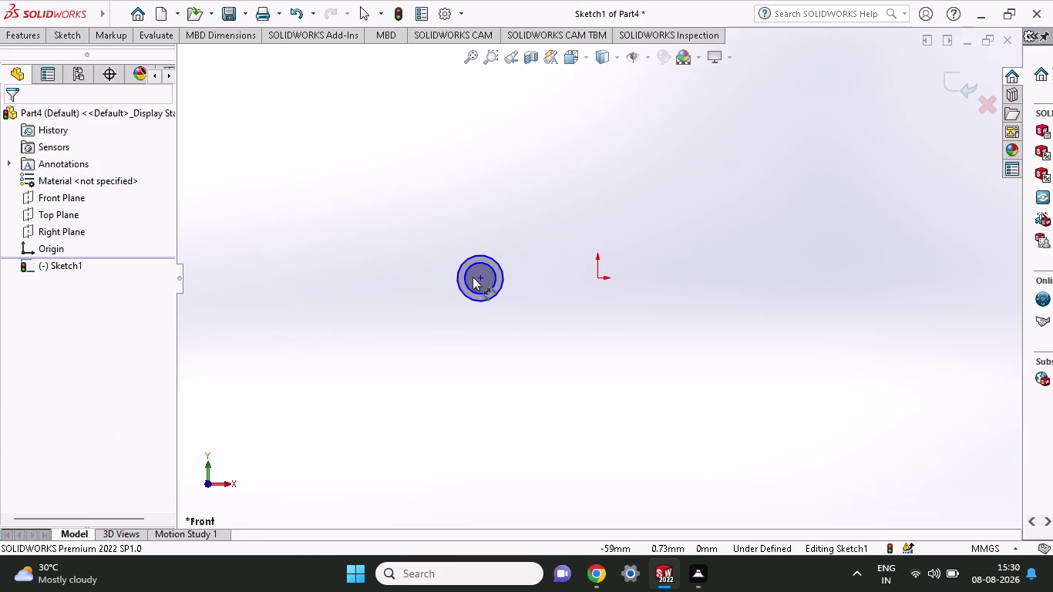
Use Smart Dimension to set the outer circle to 8 mm diameter and the inner circle to 4 mm.
click(486, 298)
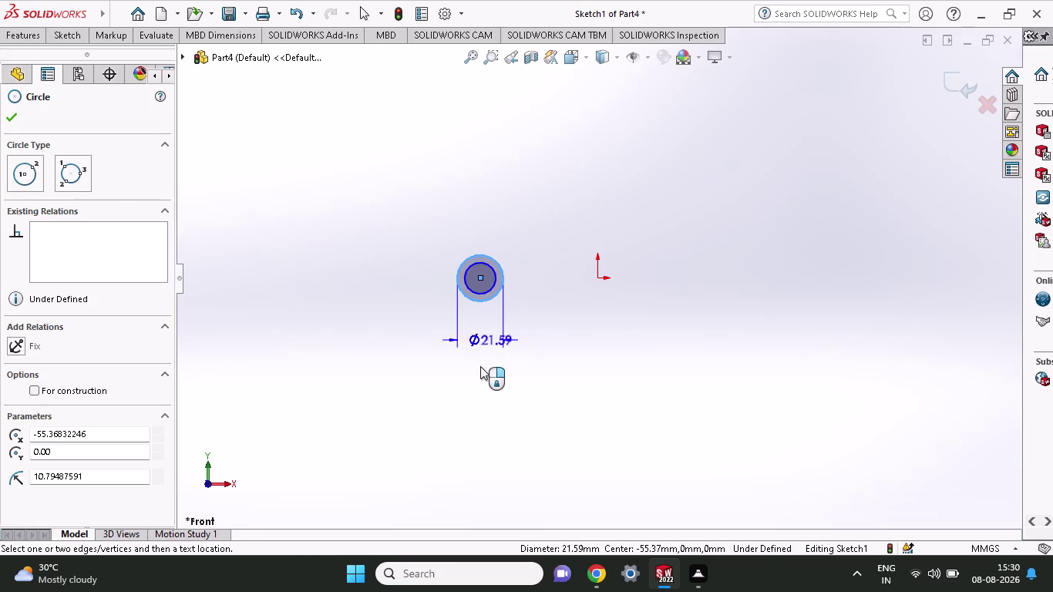
click(478, 438)
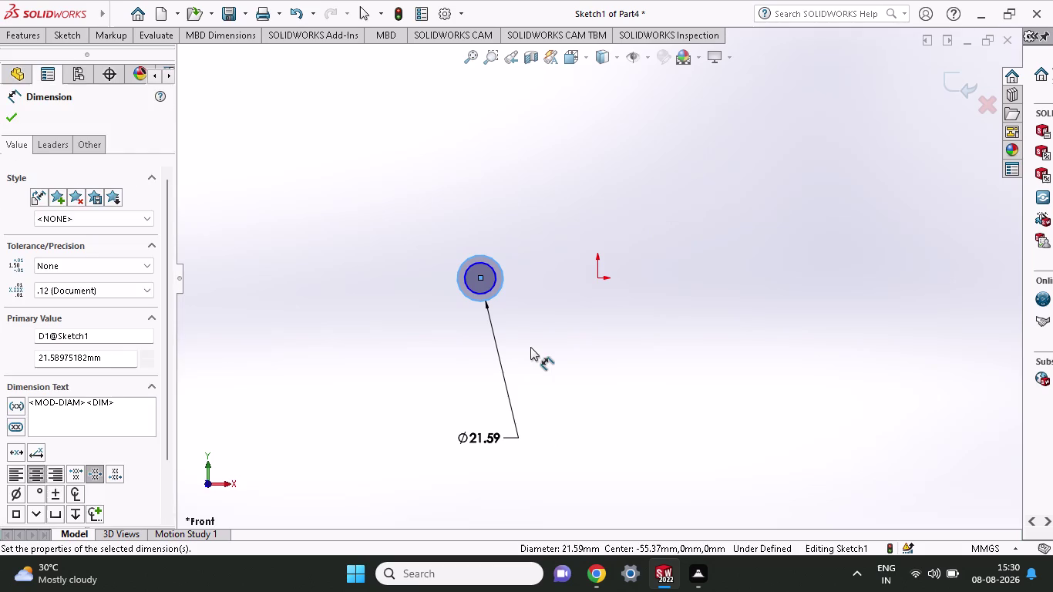
key(8)
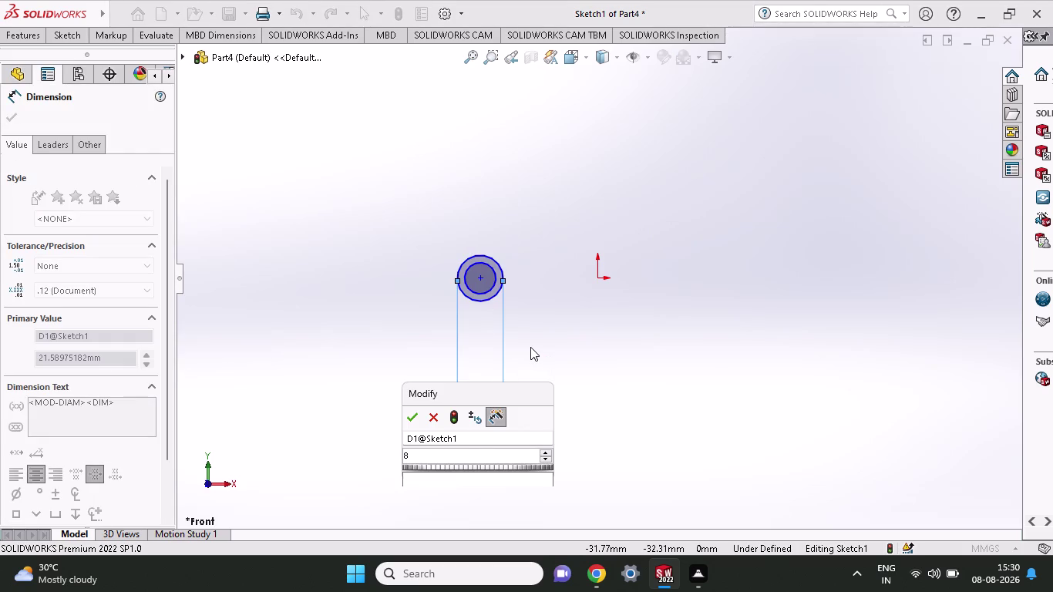
click(409, 420)
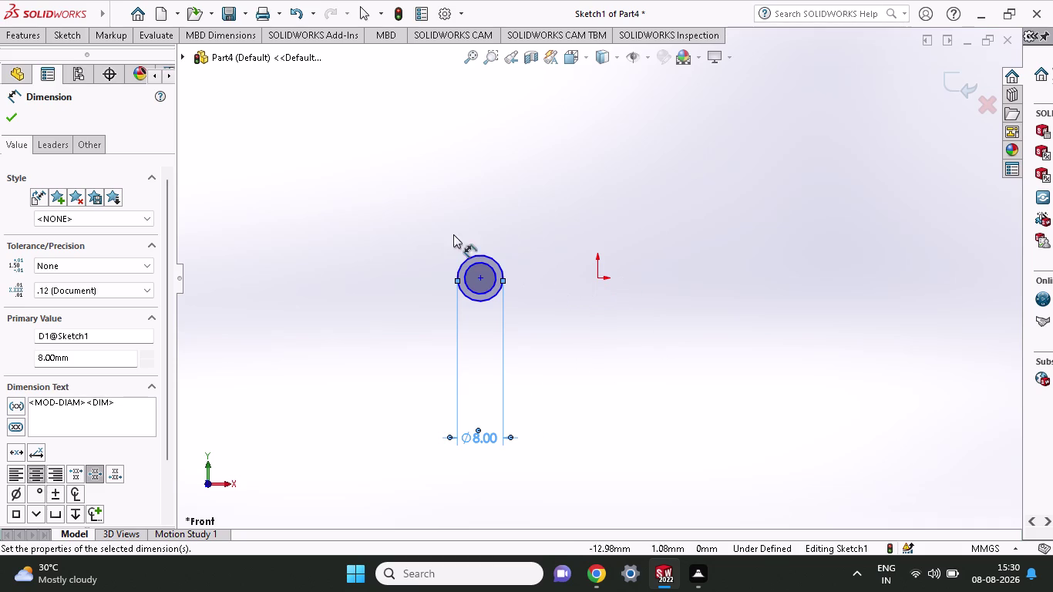
click(486, 289)
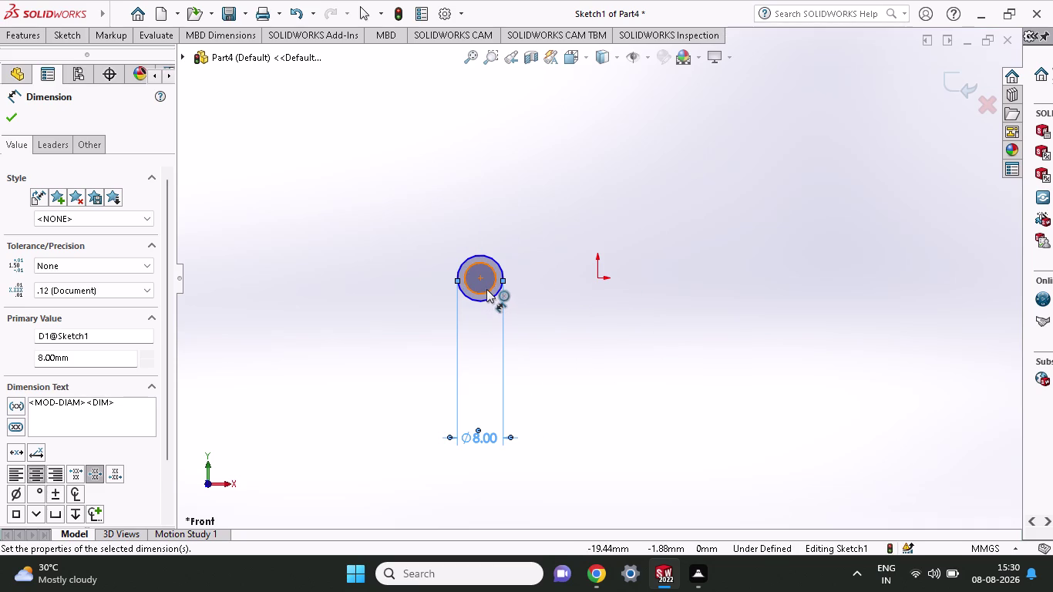
click(492, 479)
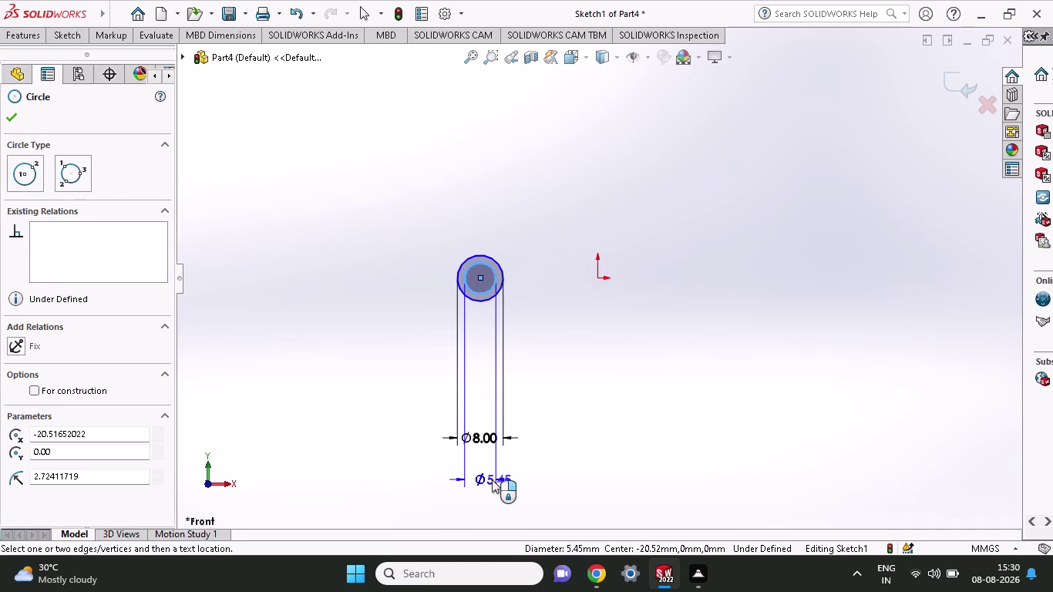
key(4)
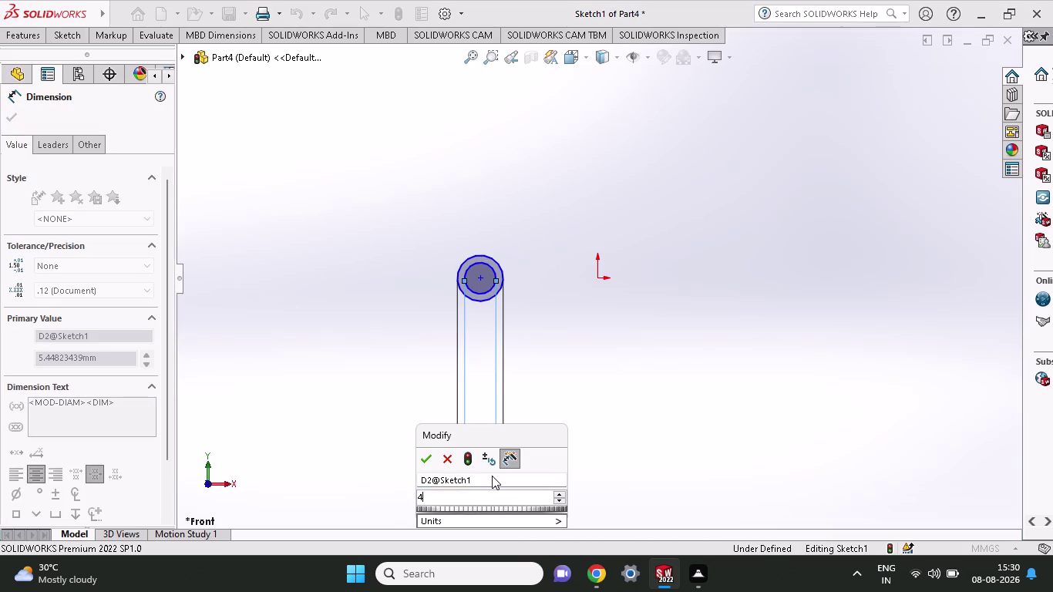
click(429, 459)
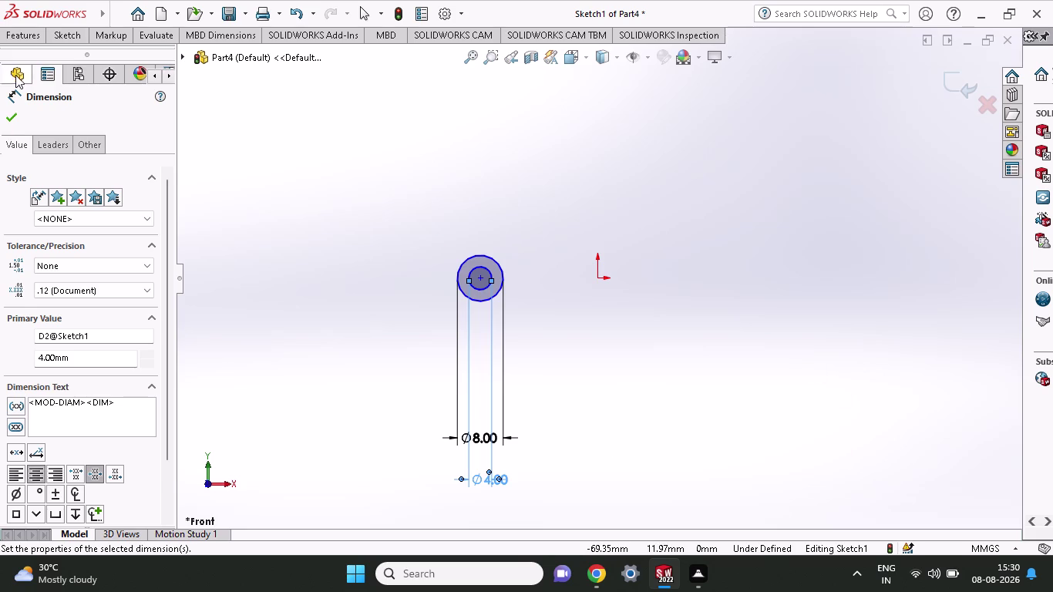
click(76, 36)
click(119, 56)
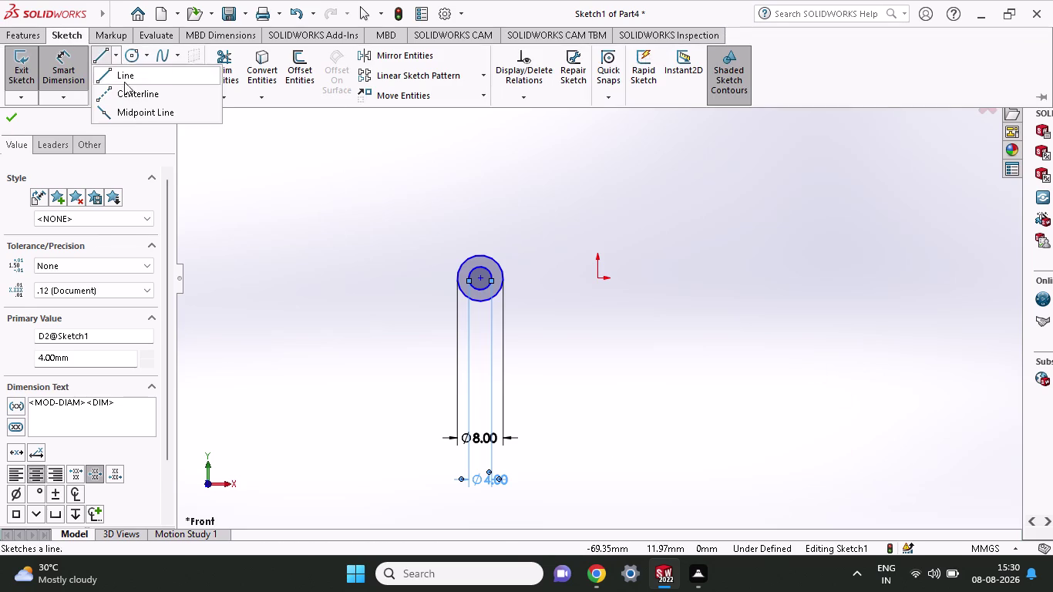
Draw a horizontal centerline from the origin, left past the circles, then far right.
click(127, 87)
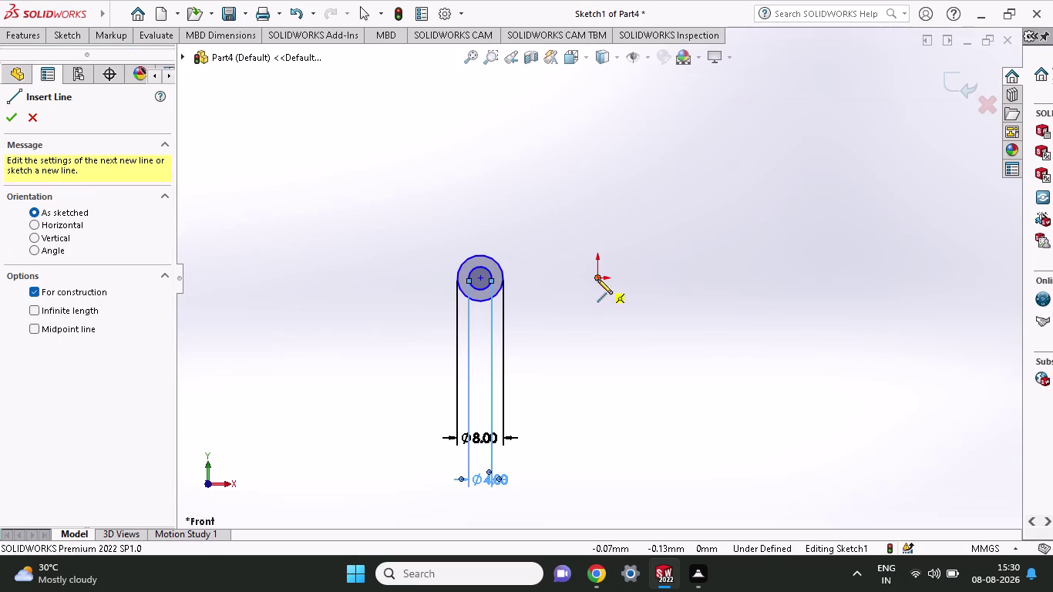
click(598, 279)
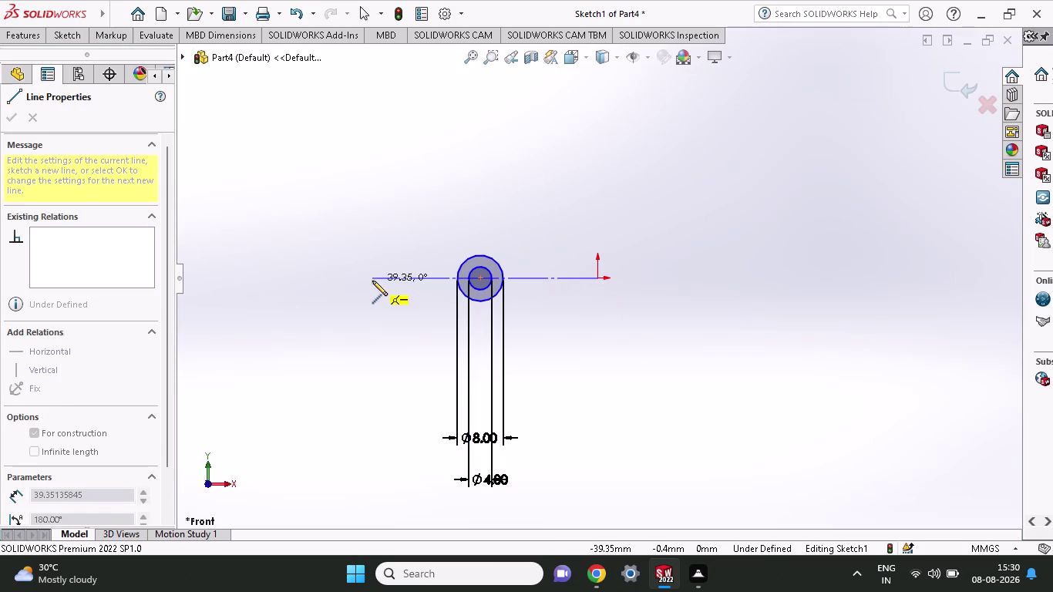
click(373, 280)
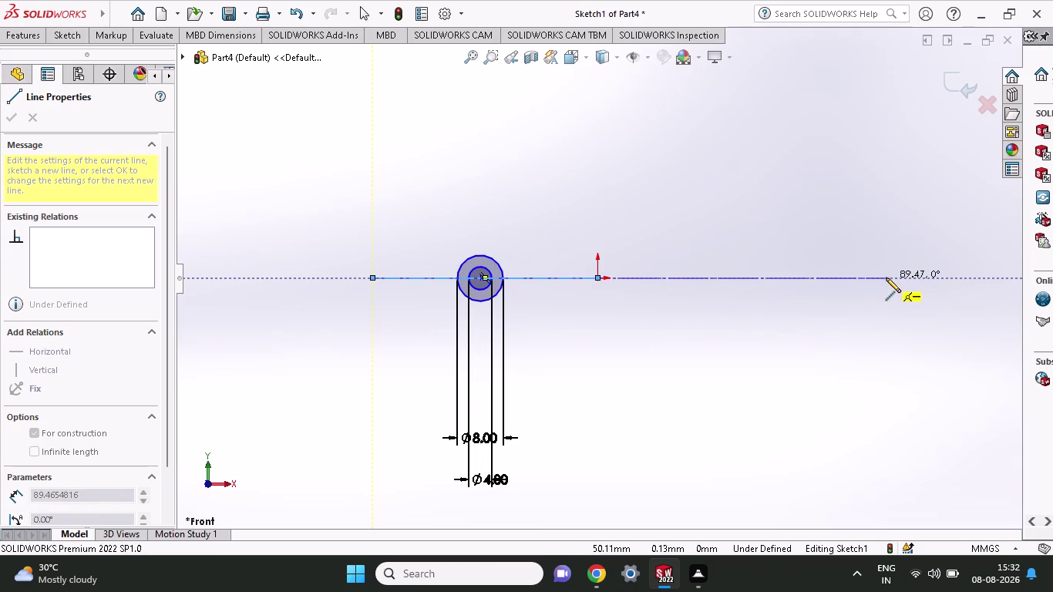
click(886, 278)
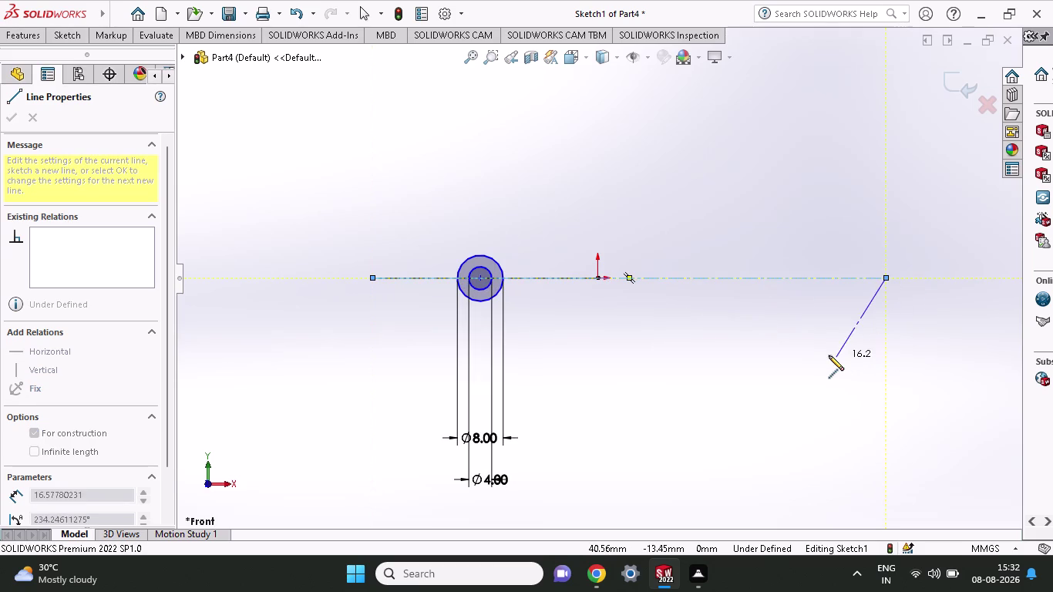
right_click(829, 355)
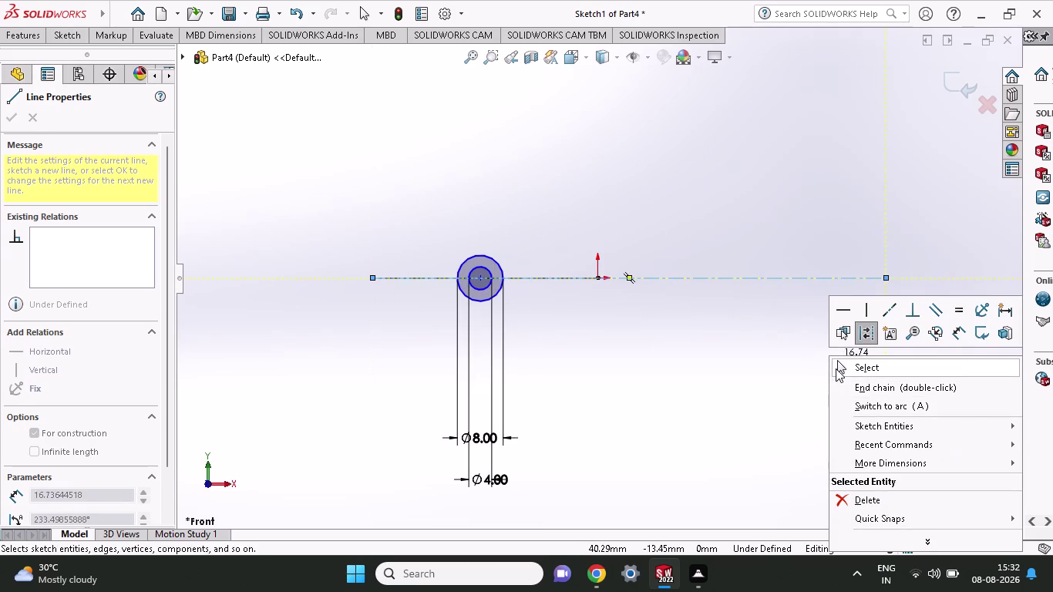
click(836, 369)
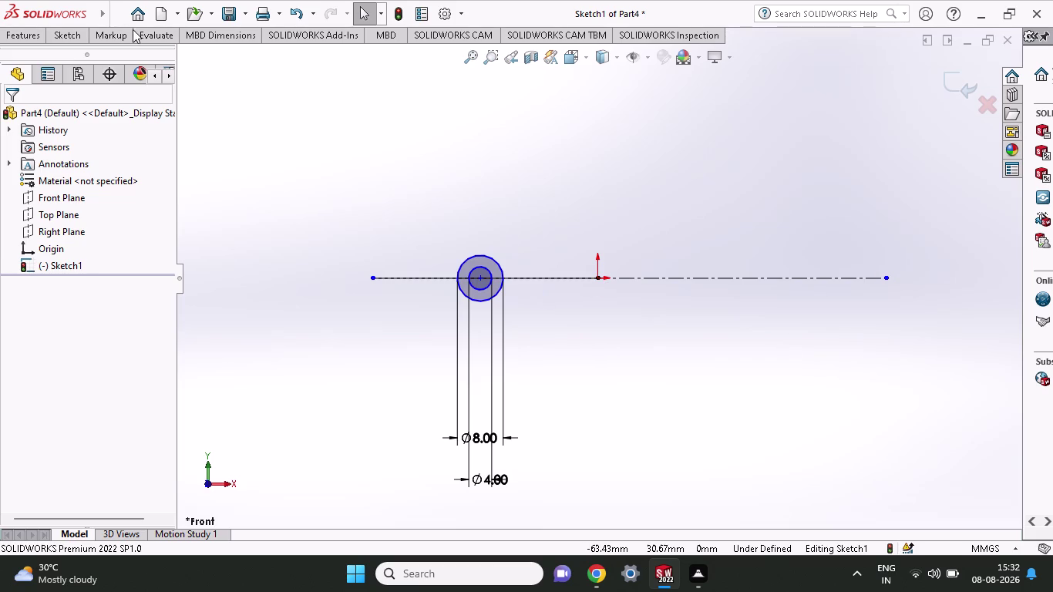
click(70, 31)
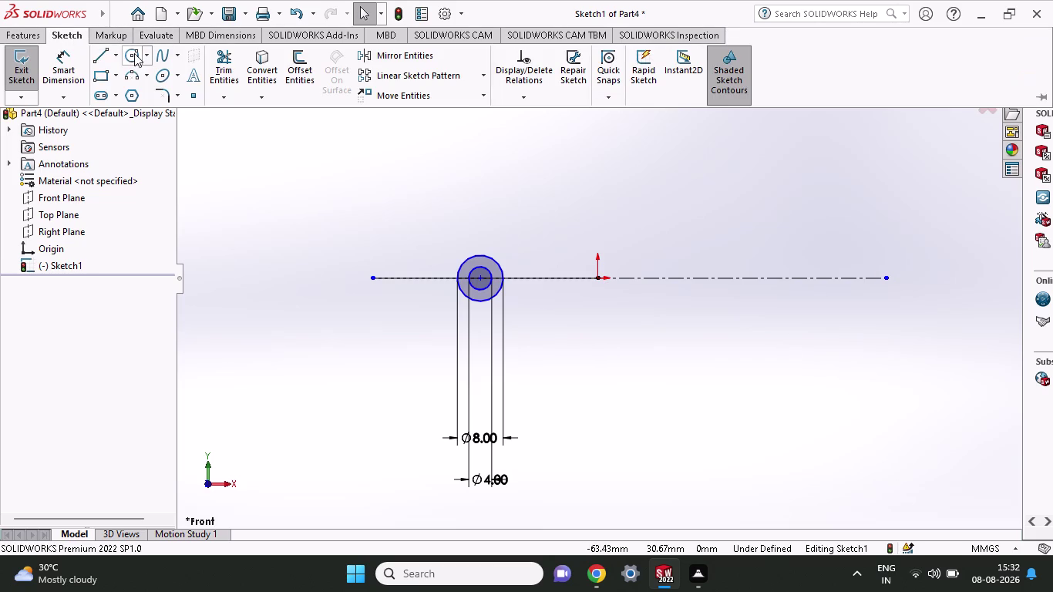
Draw a second pair of concentric circles to the lower right of the first pair.
click(135, 53)
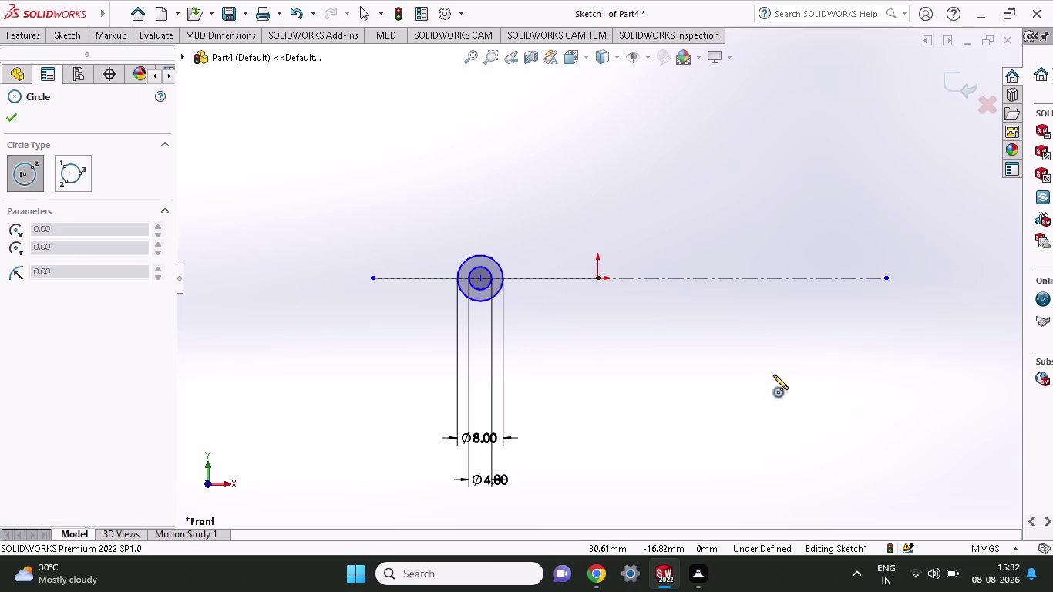
click(780, 379)
click(793, 404)
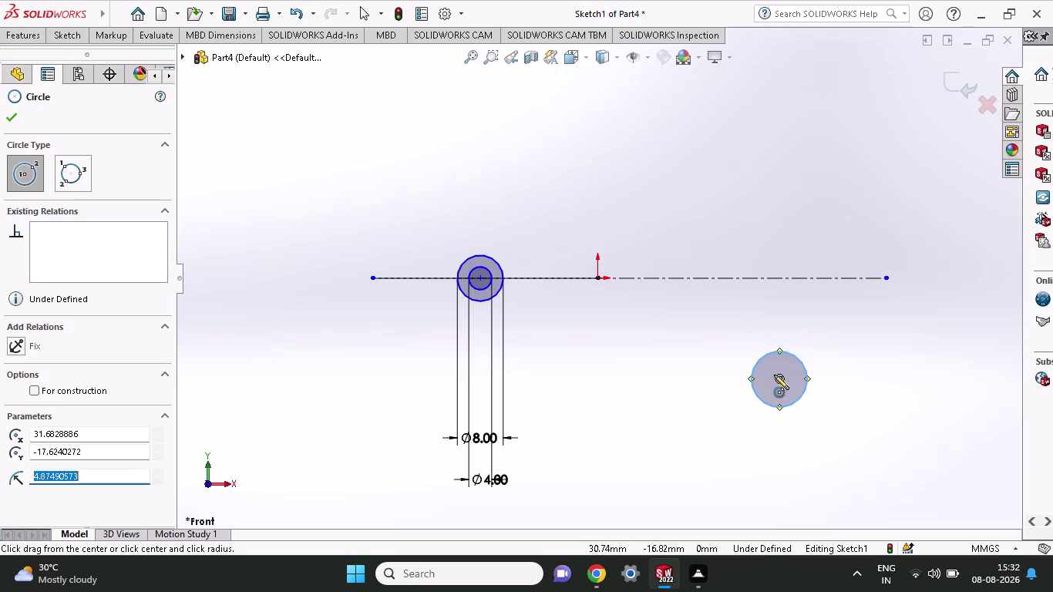
click(777, 378)
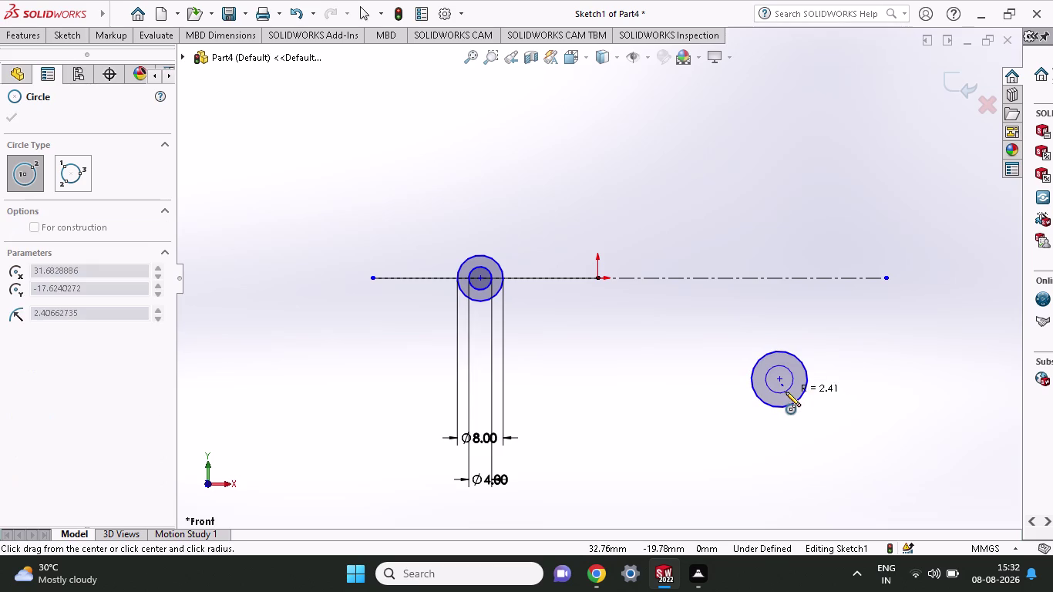
click(786, 392)
click(71, 34)
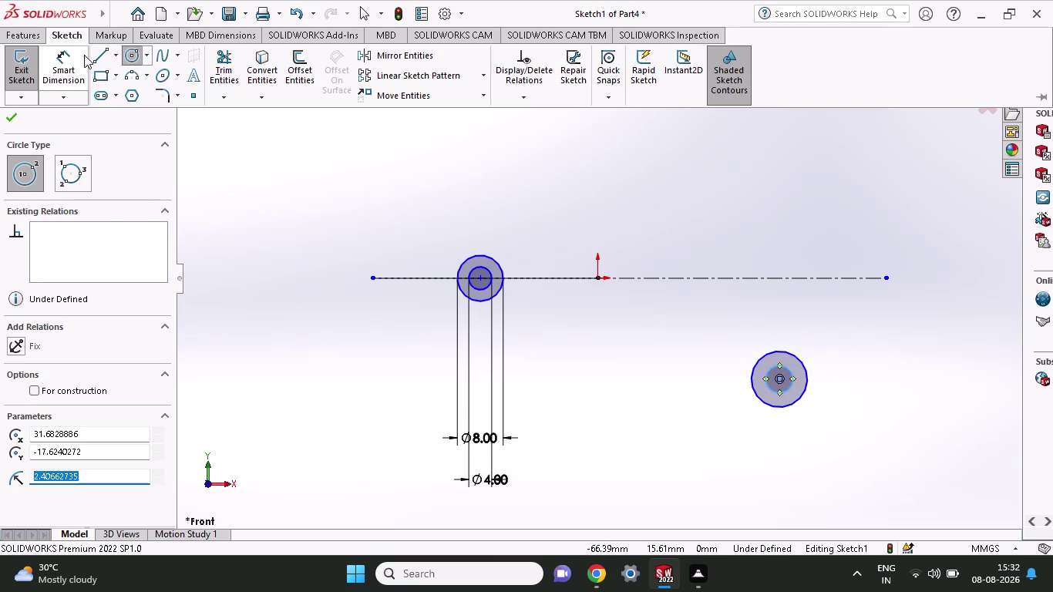
click(61, 60)
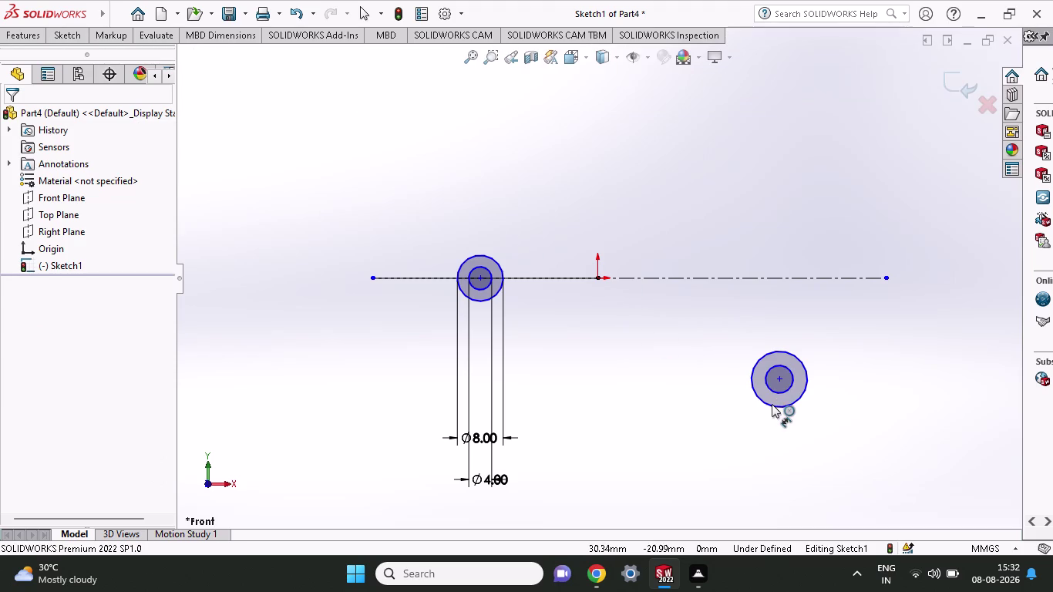
Dimension the right outer circle at 6 mm and the inner circle at 3 mm, entered as 1.5+1.5.
click(772, 406)
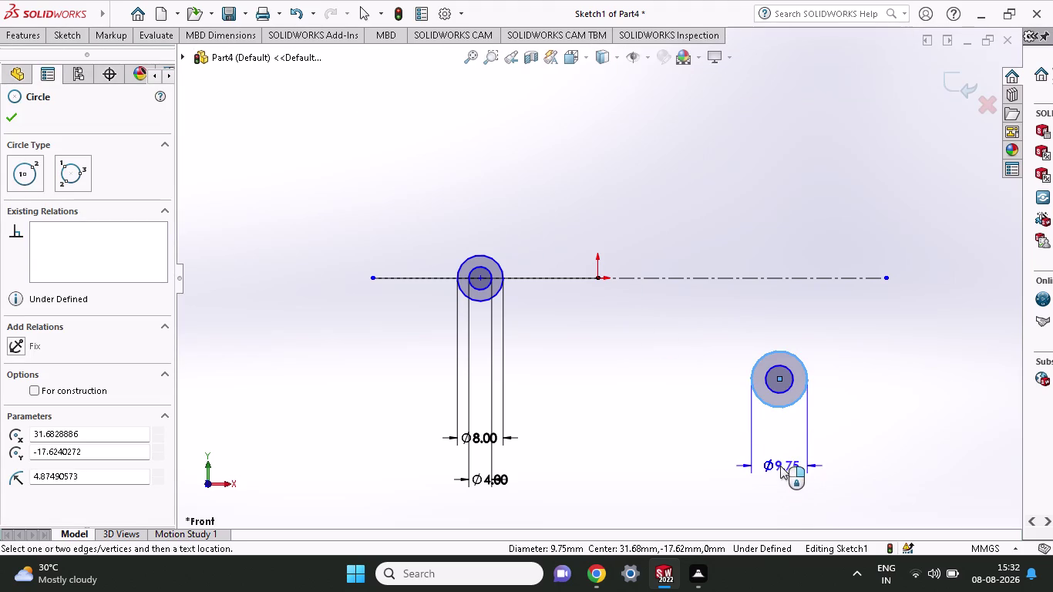
click(780, 466)
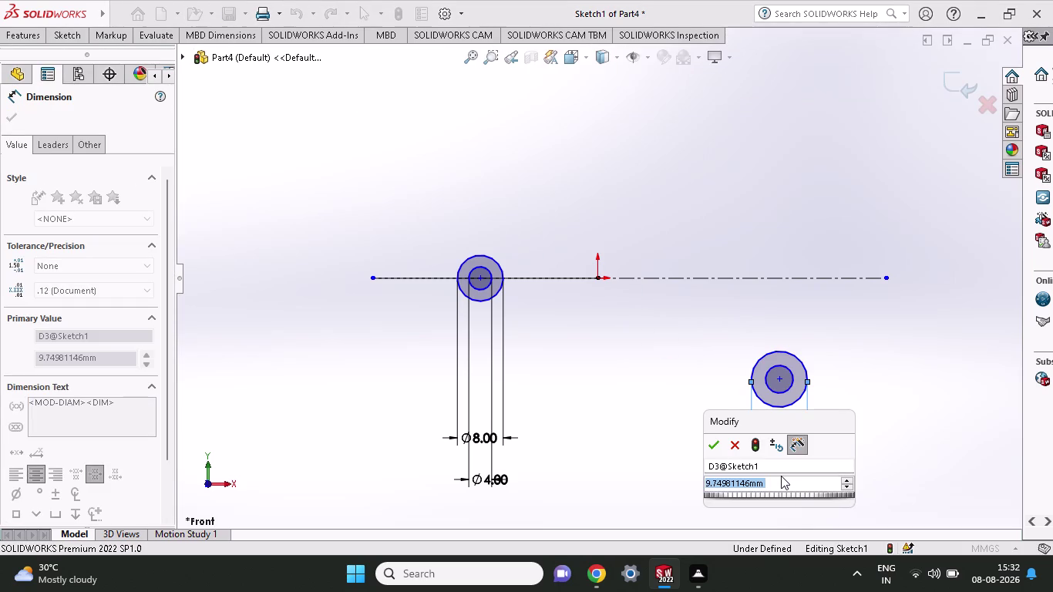
key(6)
click(713, 442)
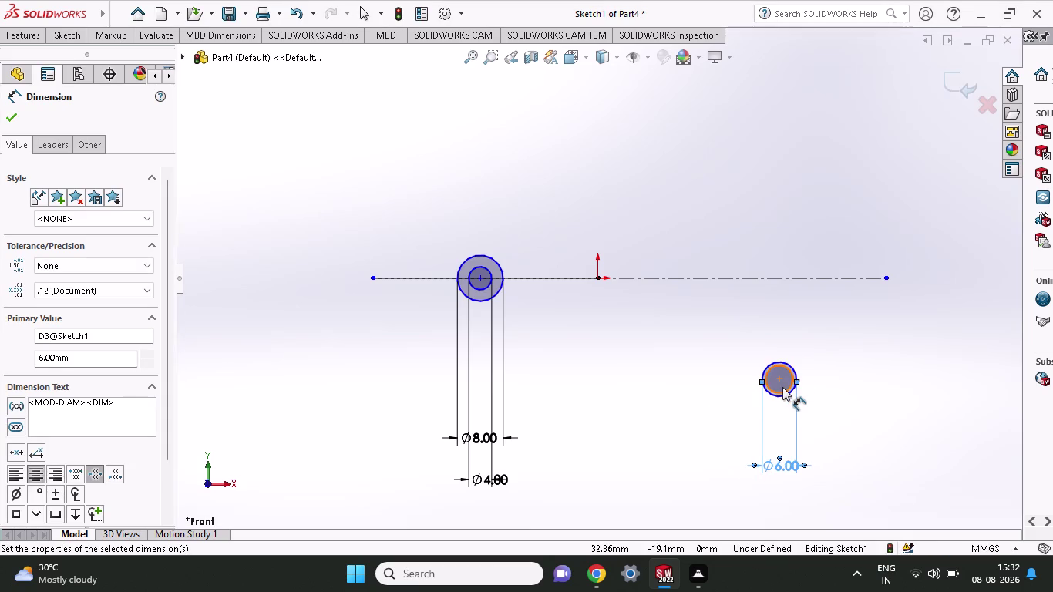
click(782, 389)
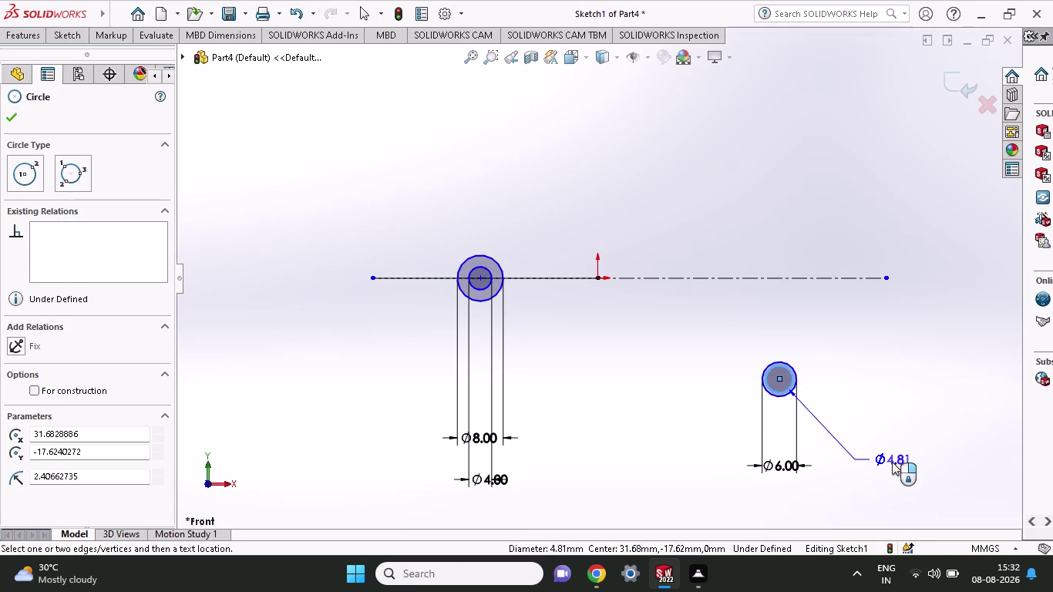
click(892, 462)
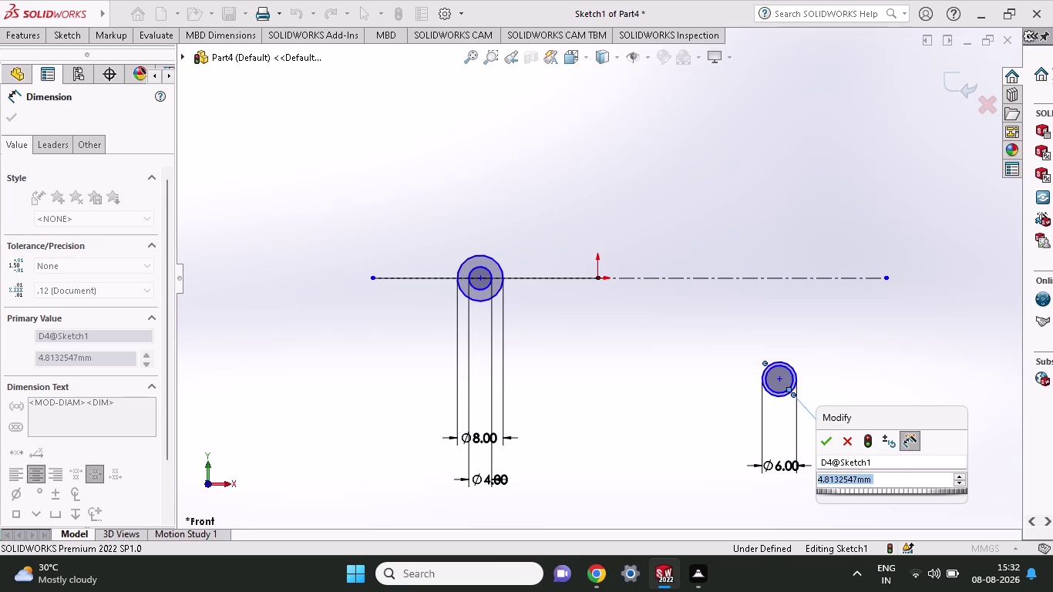
text(1.5)
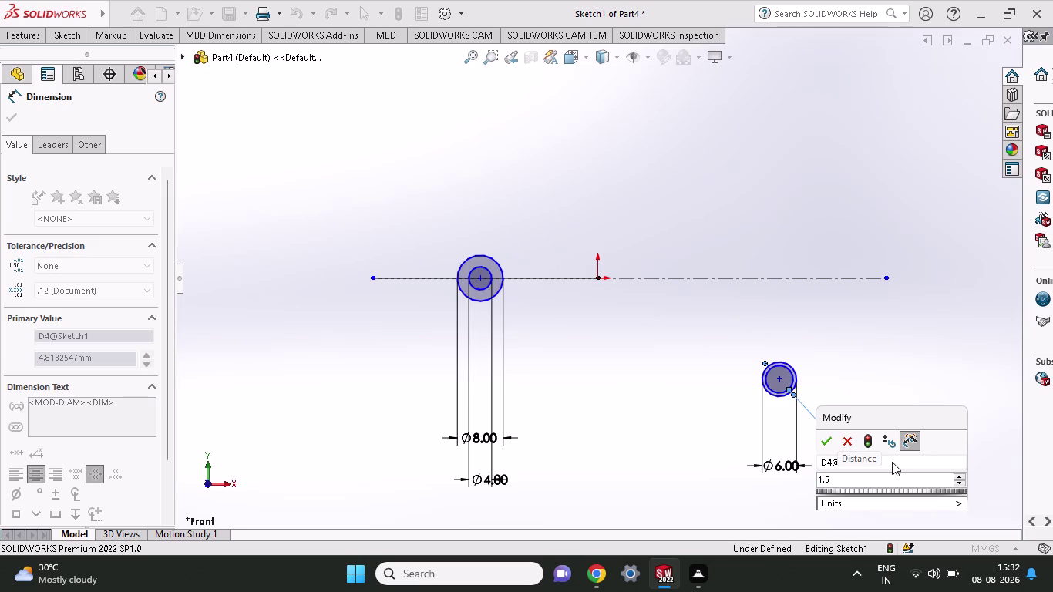
text(+1.)
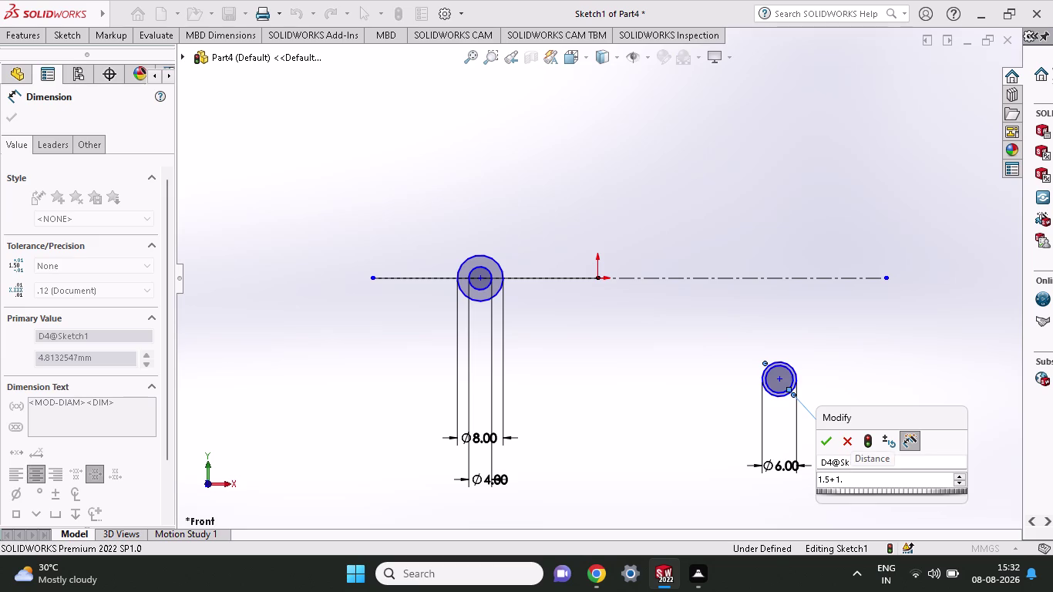
key(5)
click(819, 440)
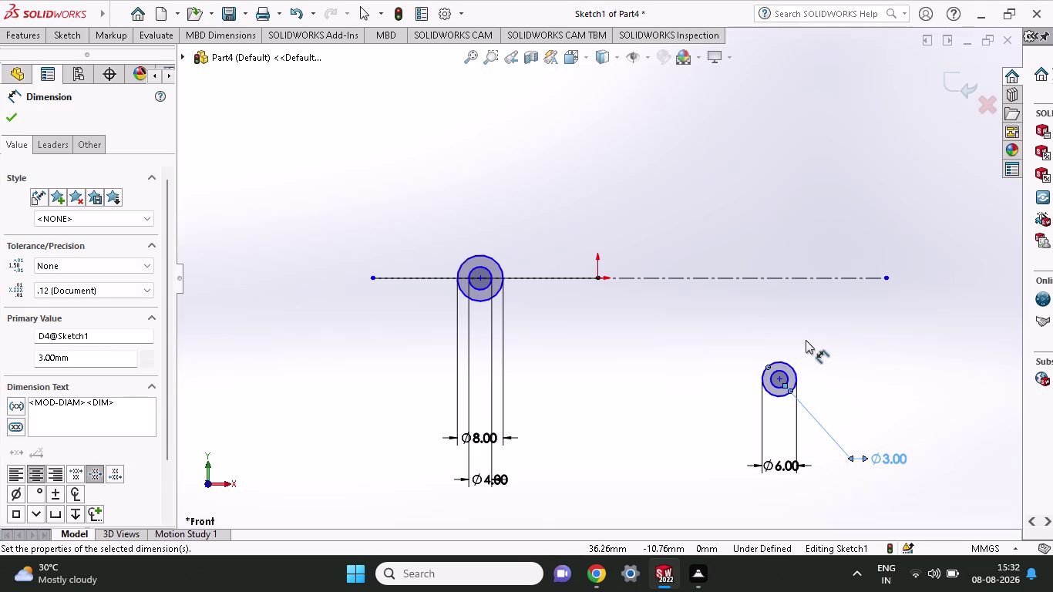
click(478, 275)
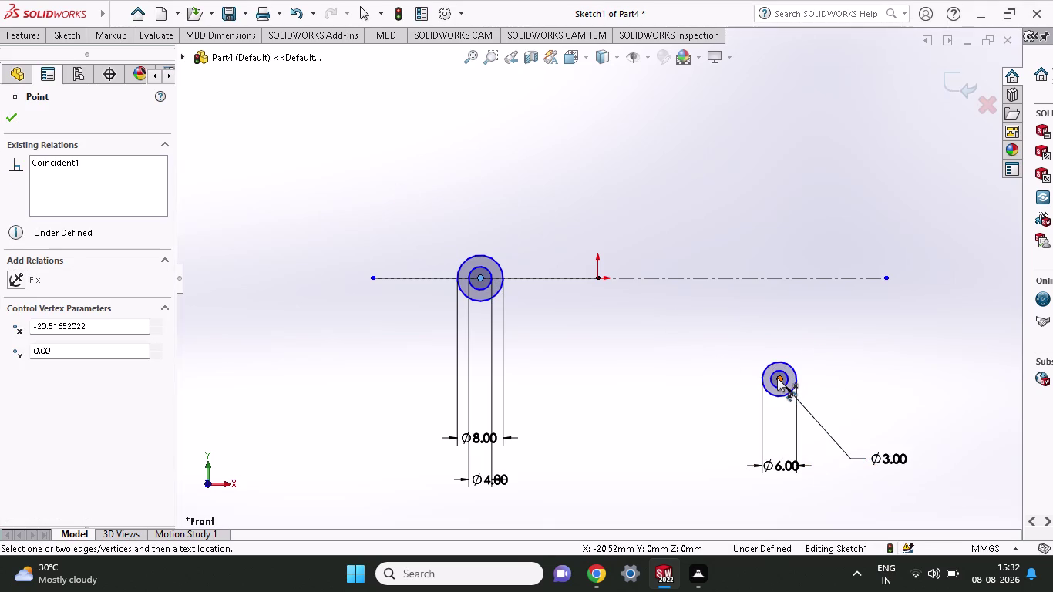
Dimension the horizontal distance between the two circle centres as 38.64 mm.
click(778, 377)
click(686, 498)
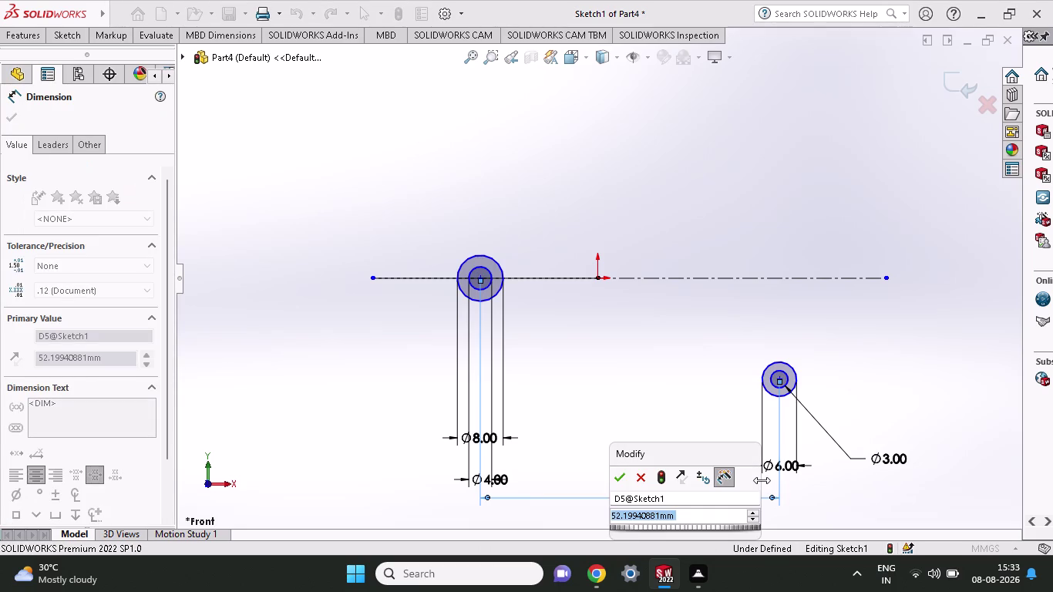
text(38.)
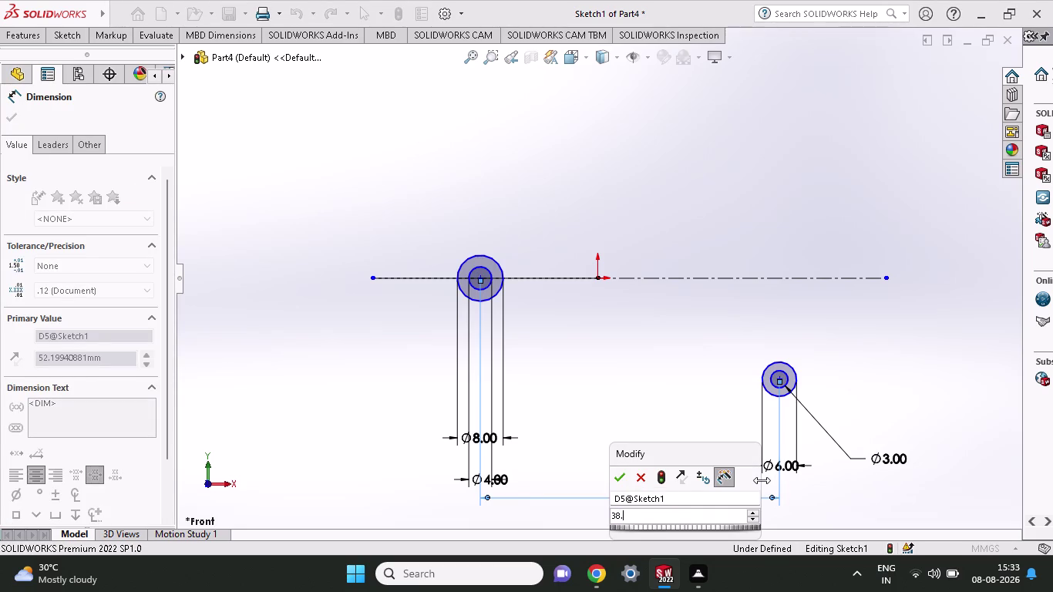
text(64)
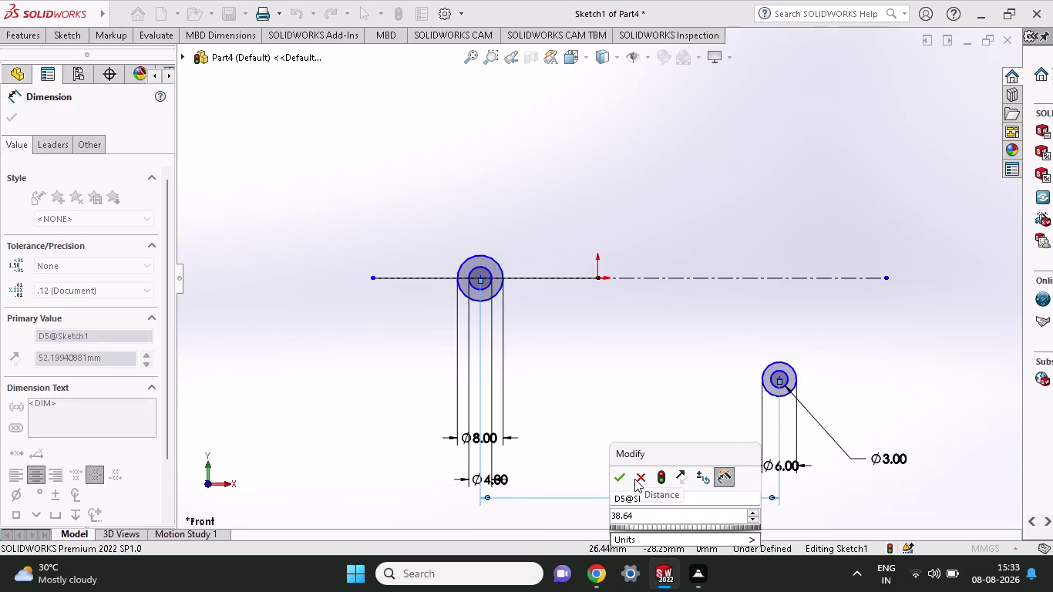
click(621, 479)
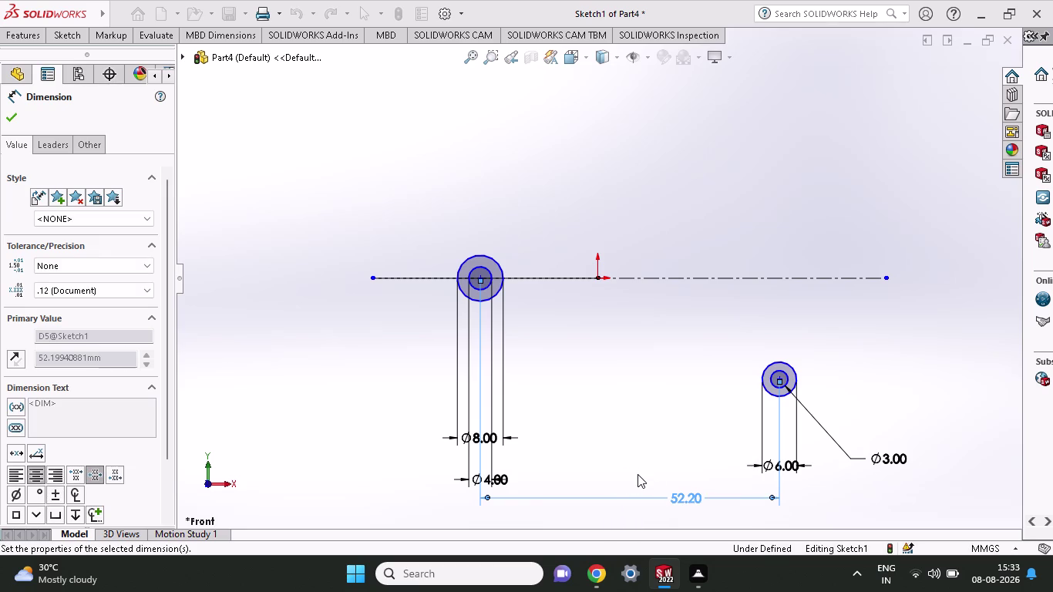
Dimension the right pair's centre 10.35 mm vertically from the centerline.
click(479, 277)
click(703, 378)
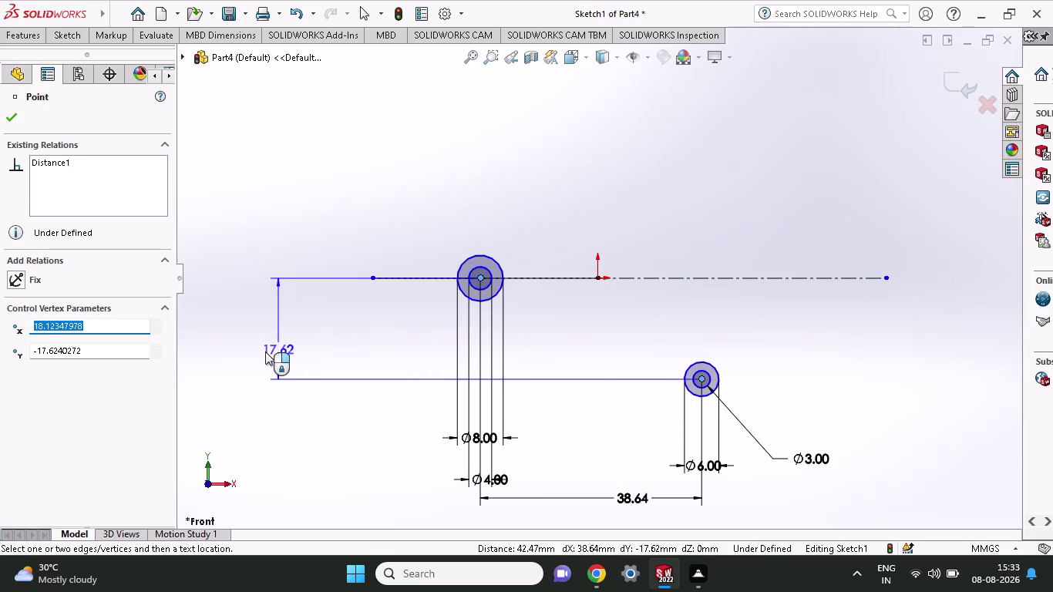
click(254, 354)
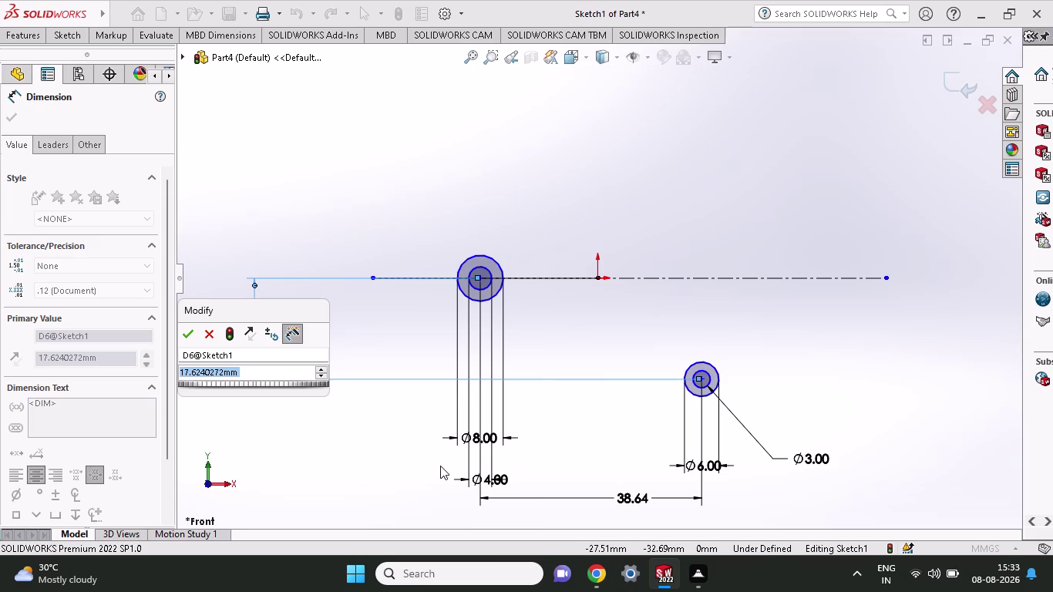
text(10.35)
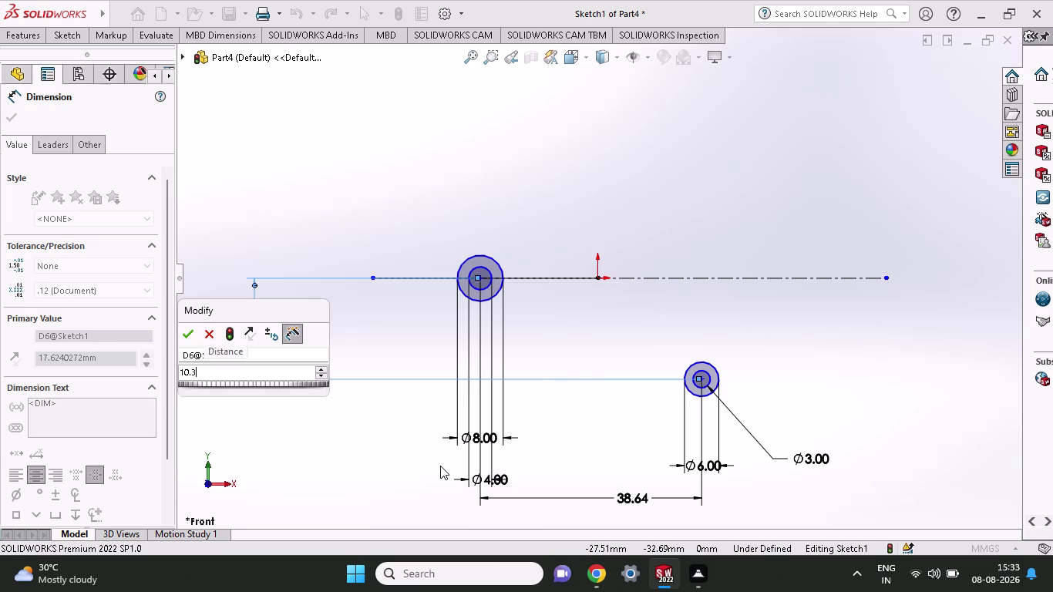
key(Return)
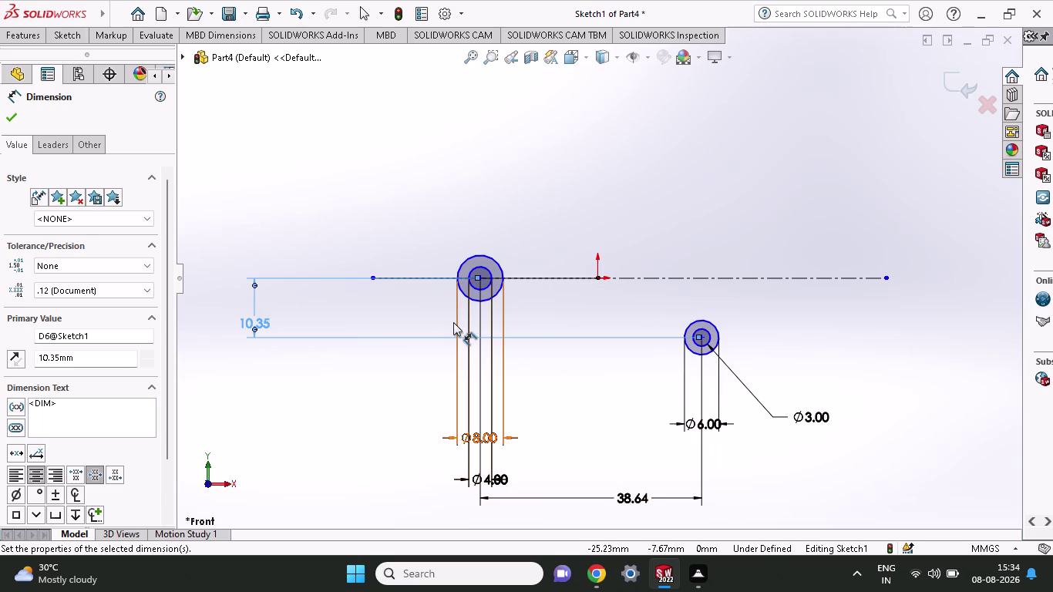
key(Escape)
Drag the larger circle pair's centre onto the origin and dismiss the open File menu.
drag(480, 277, 571, 281)
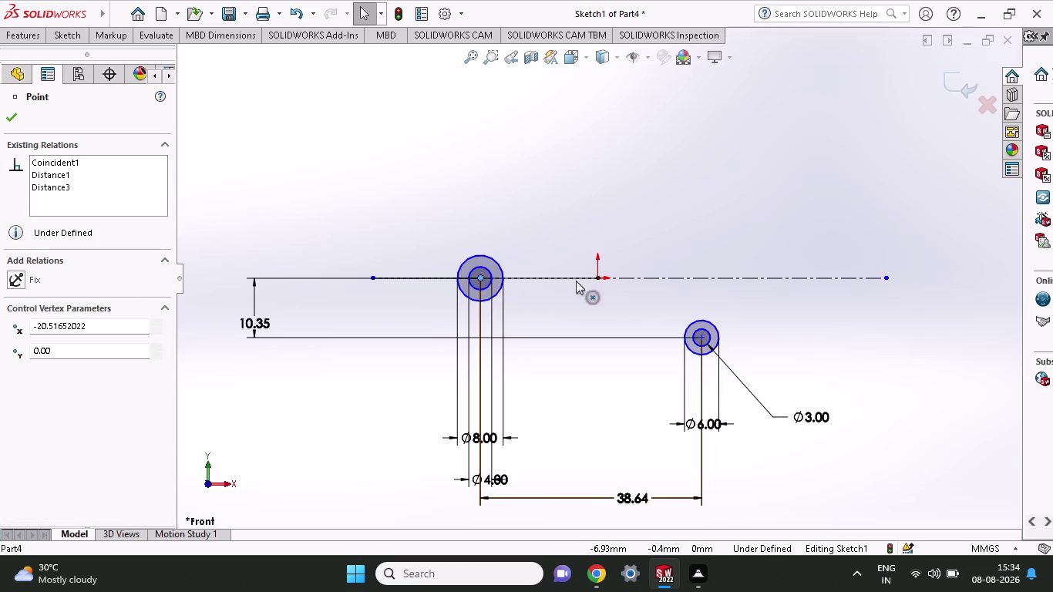
drag(572, 281, 595, 279)
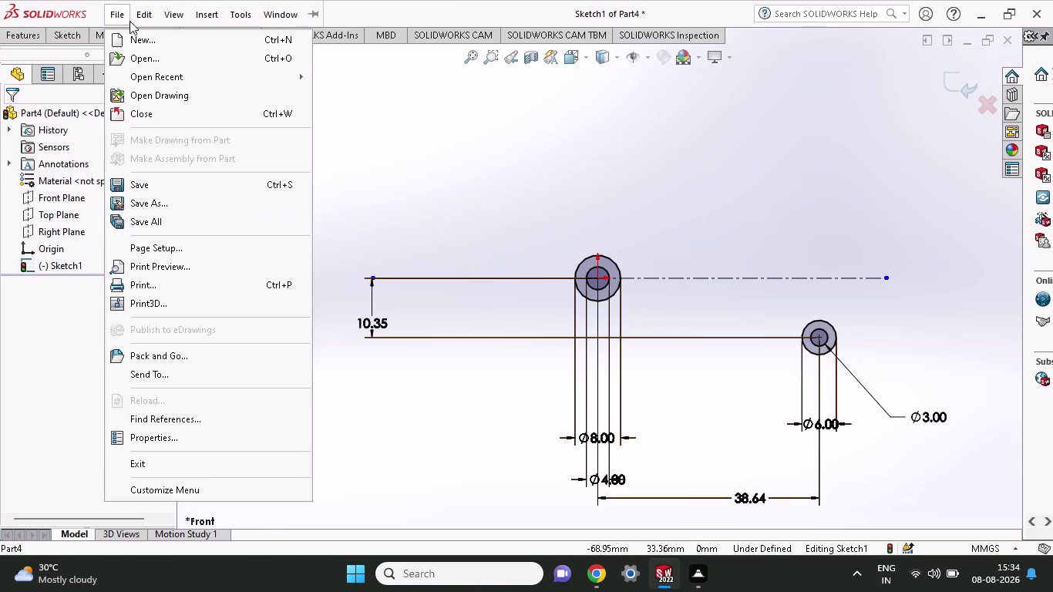
click(73, 40)
click(131, 79)
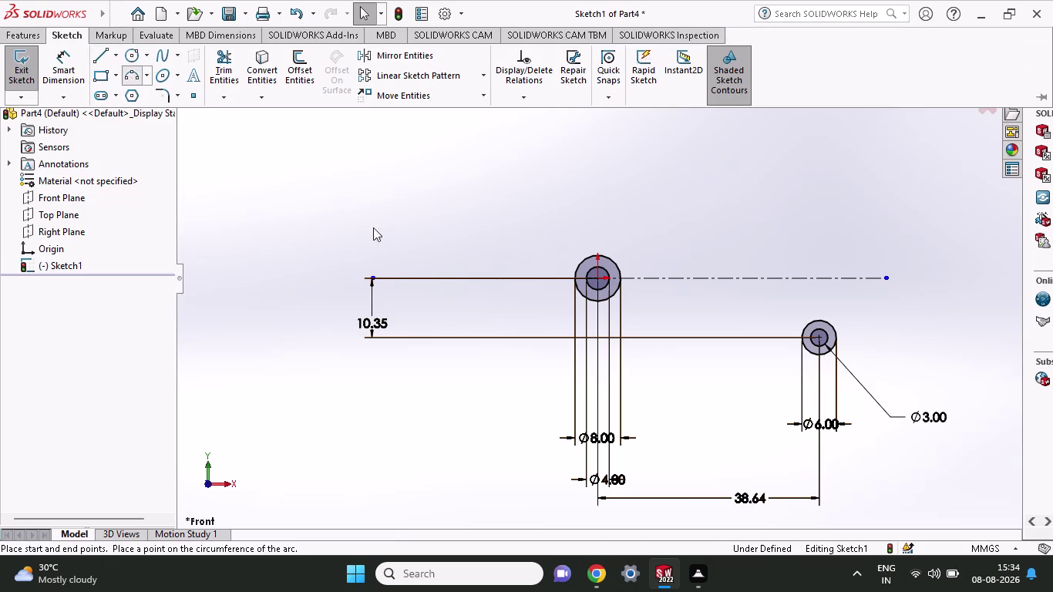
Draw a 3 Point Arc from the top of the left outer circle to the right outer circle.
click(597, 254)
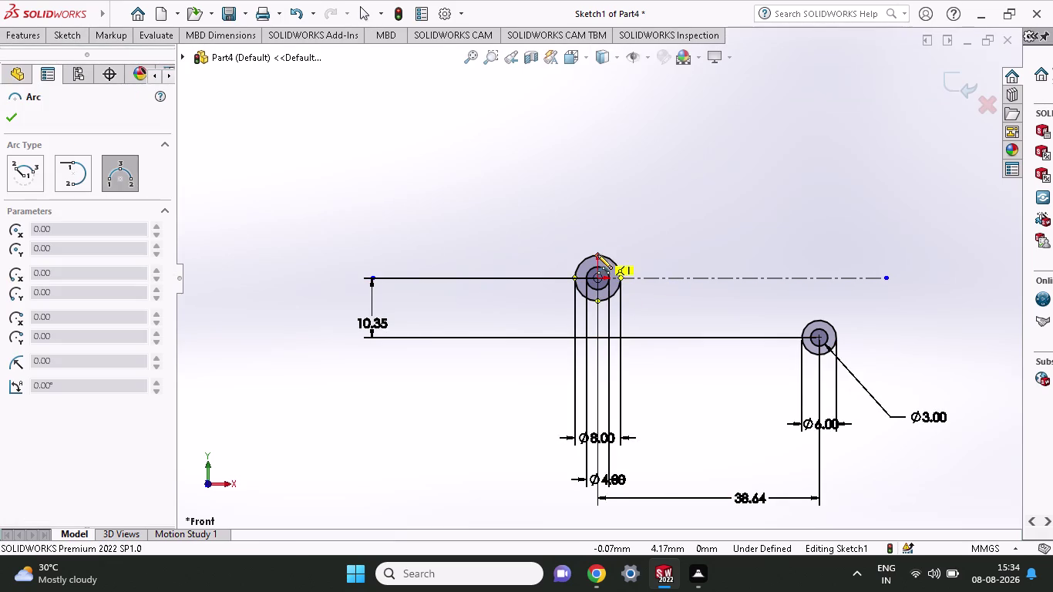
click(818, 318)
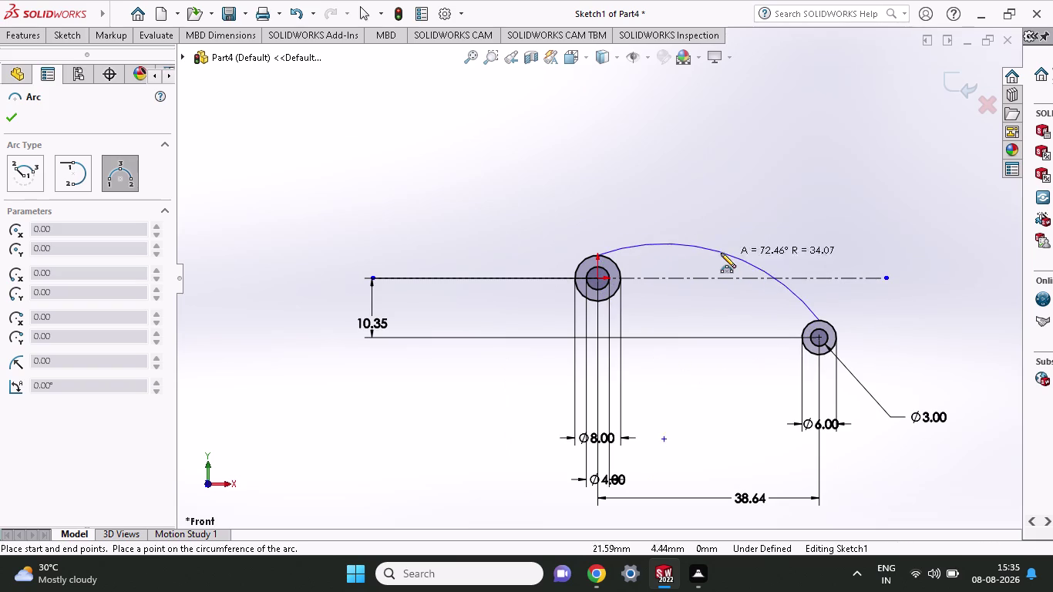
click(684, 260)
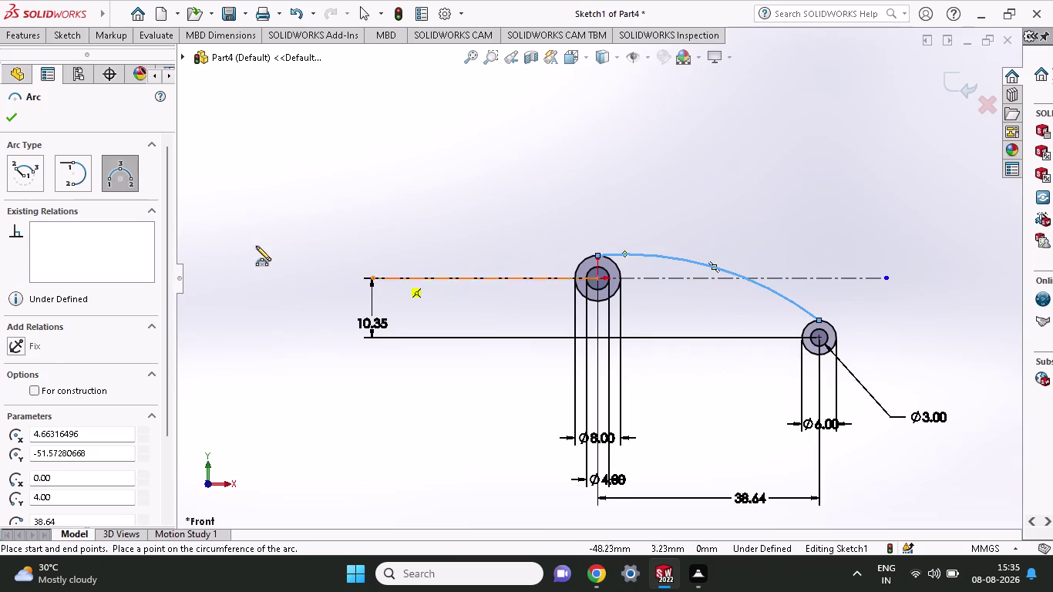